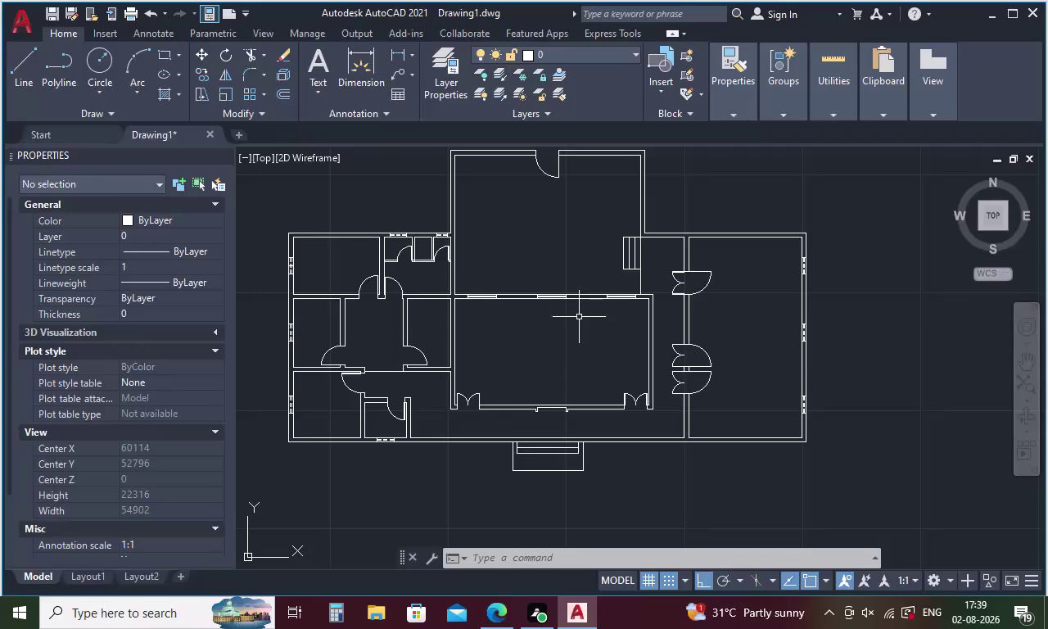
Lasso-select the three front step lines of the house plan.
scroll(down, 3)
scroll(up, 3)
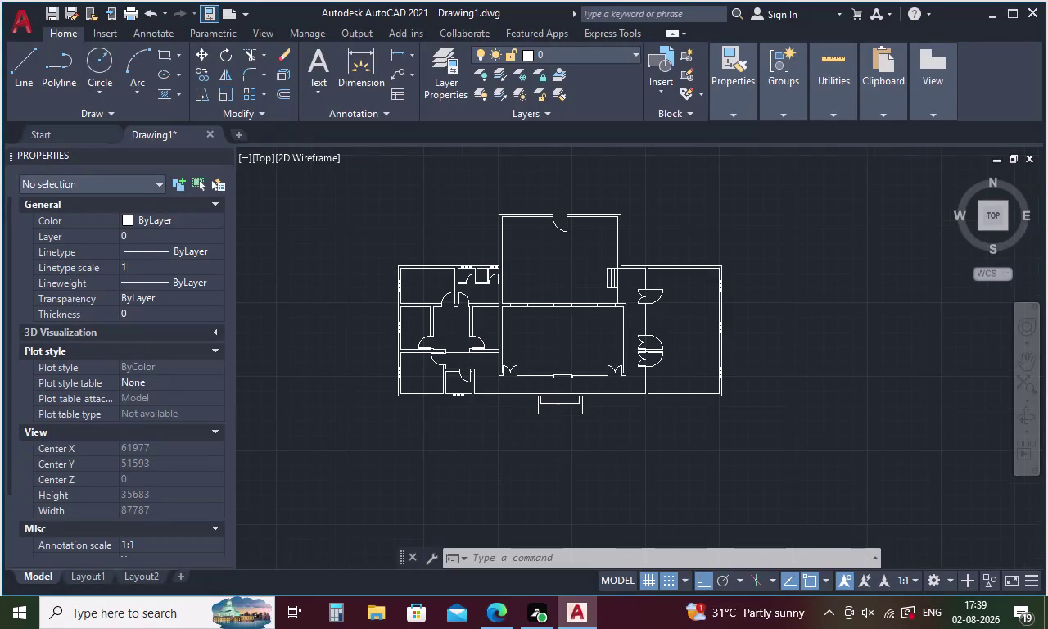
scroll(up, 3)
scroll(down, 3)
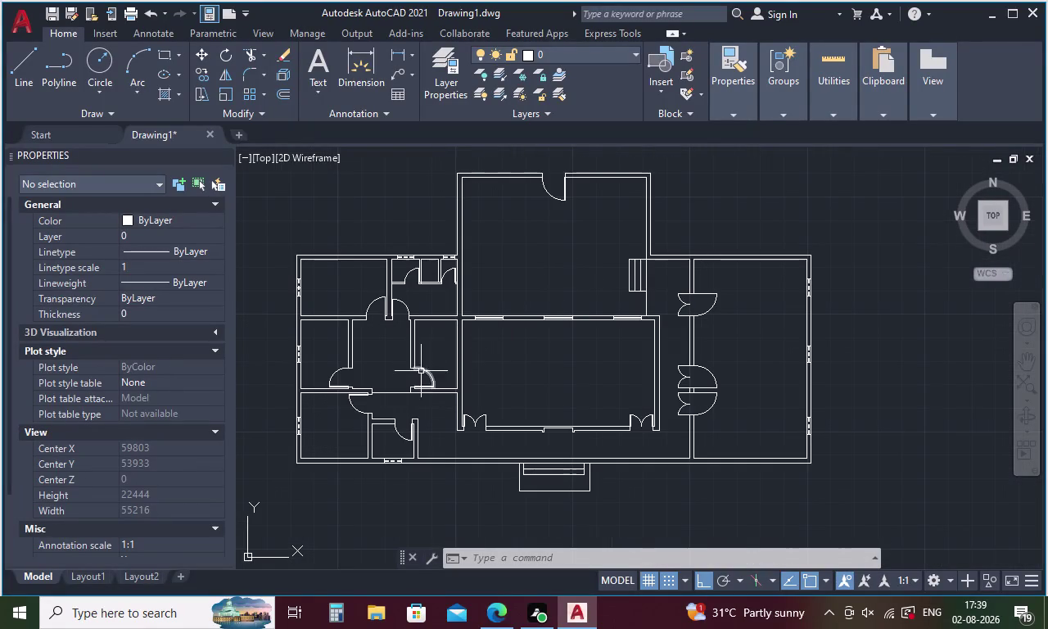
scroll(up, 3)
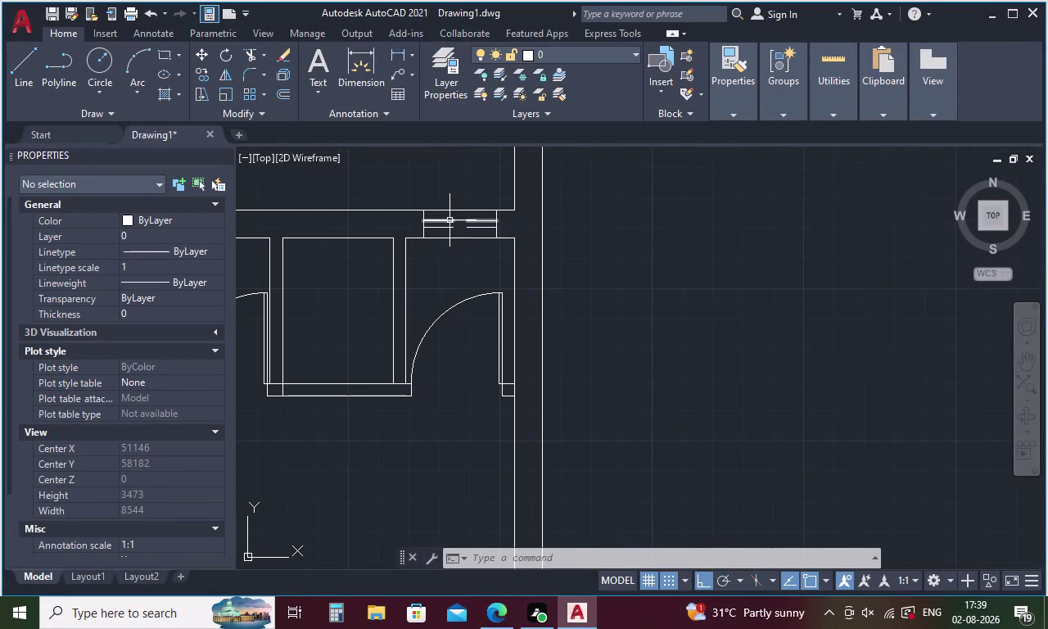
scroll(down, 3)
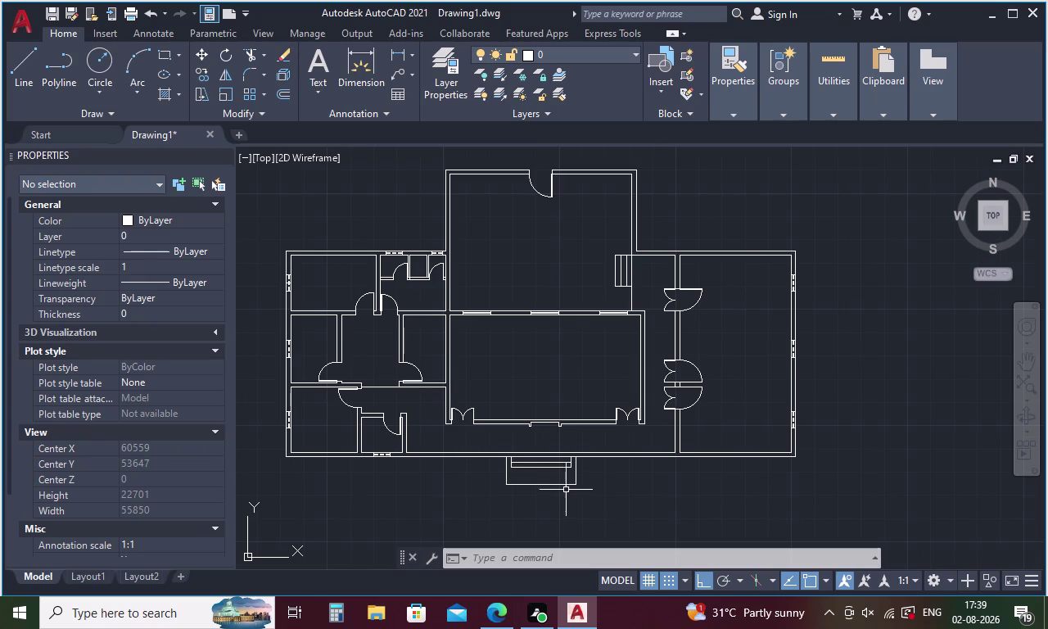
drag(591, 496, 480, 469)
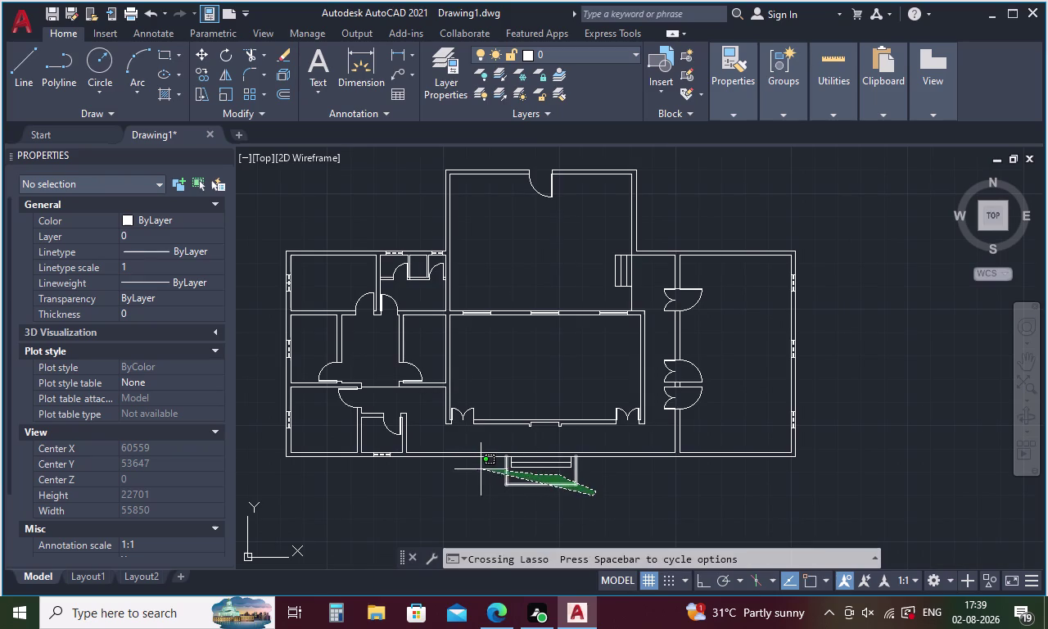
drag(479, 469, 475, 470)
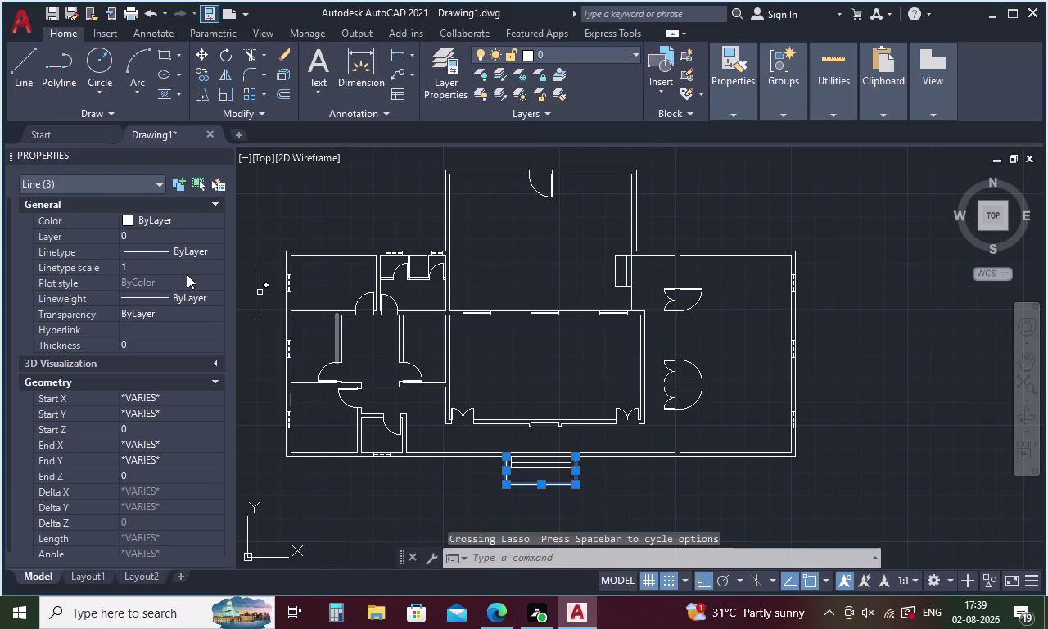
Assign the DASHED linetype to the selected step lines in Properties.
click(204, 284)
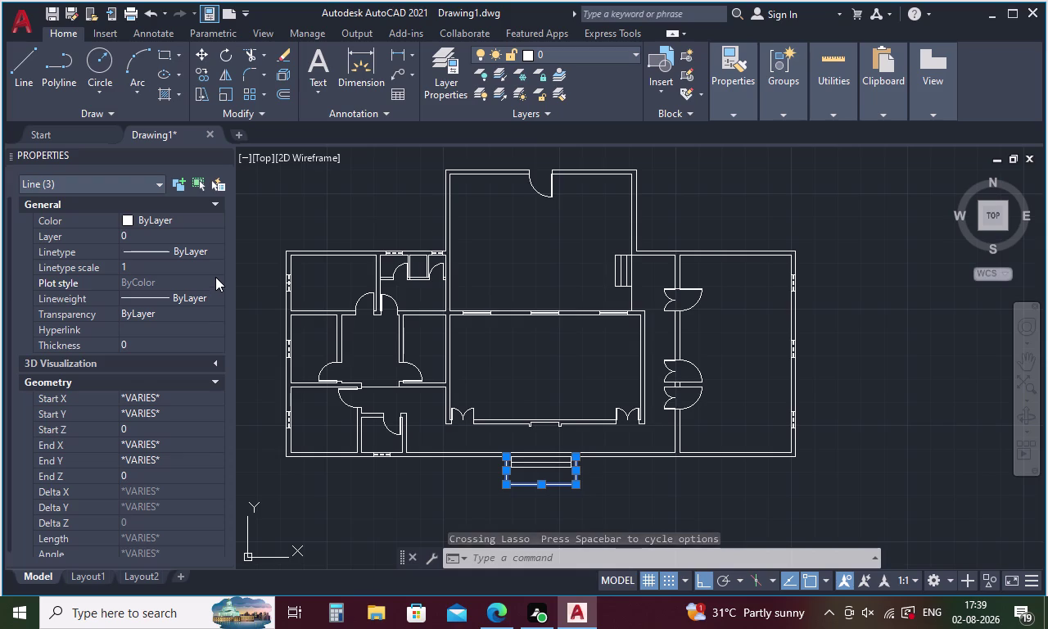
click(218, 264)
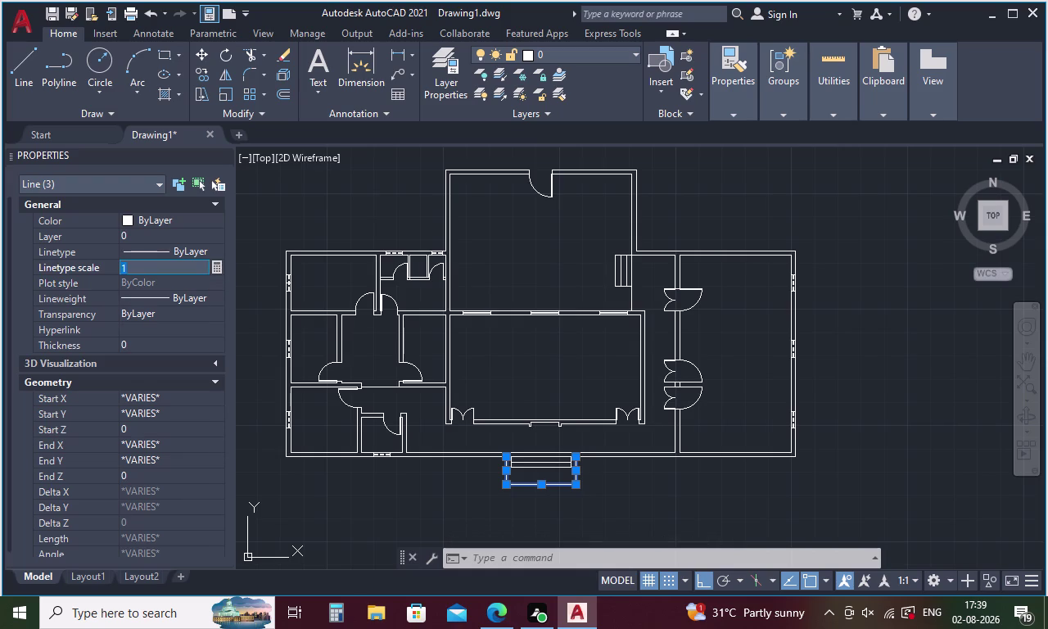
click(205, 250)
click(206, 249)
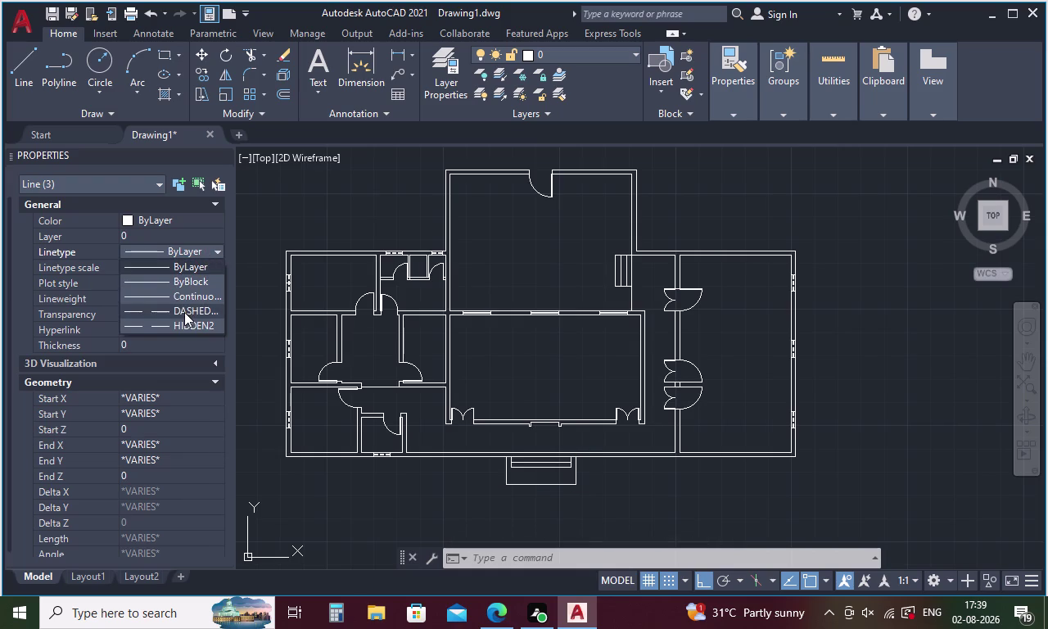
click(184, 312)
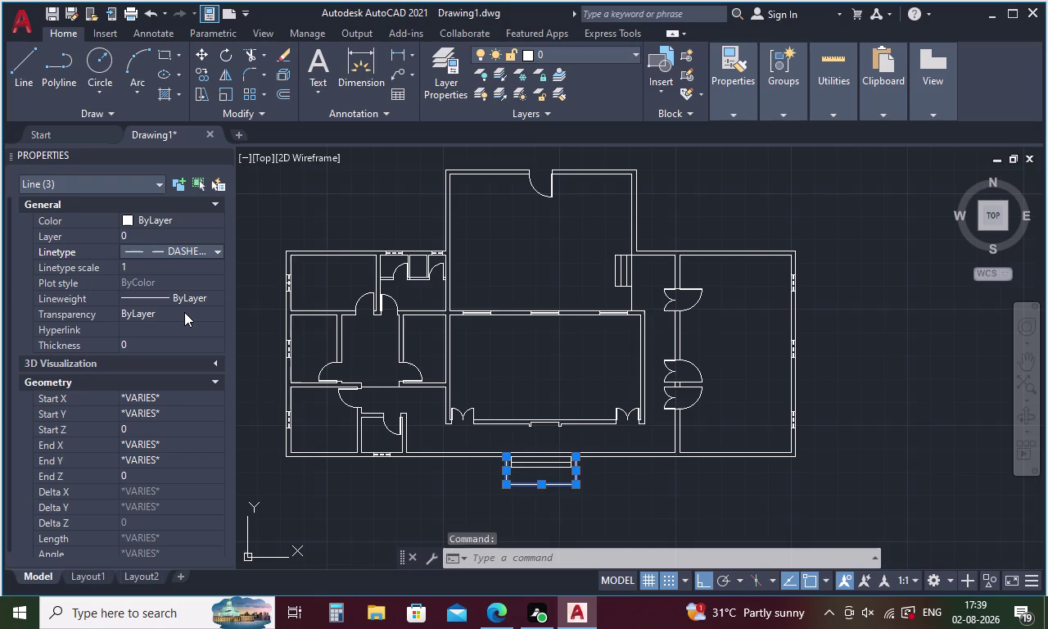
click(169, 256)
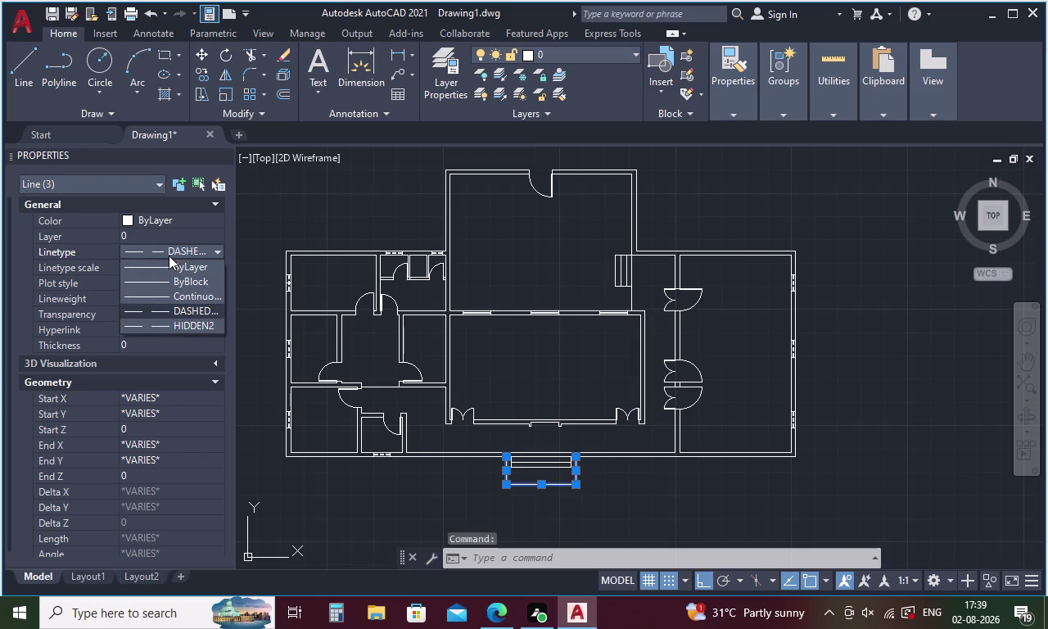
click(252, 318)
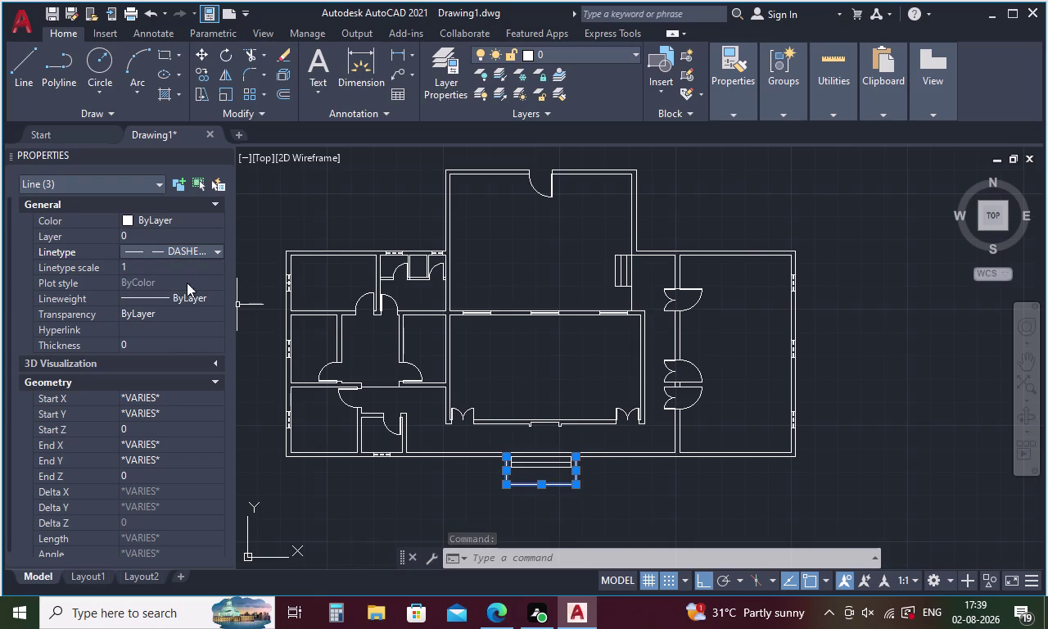
click(154, 268)
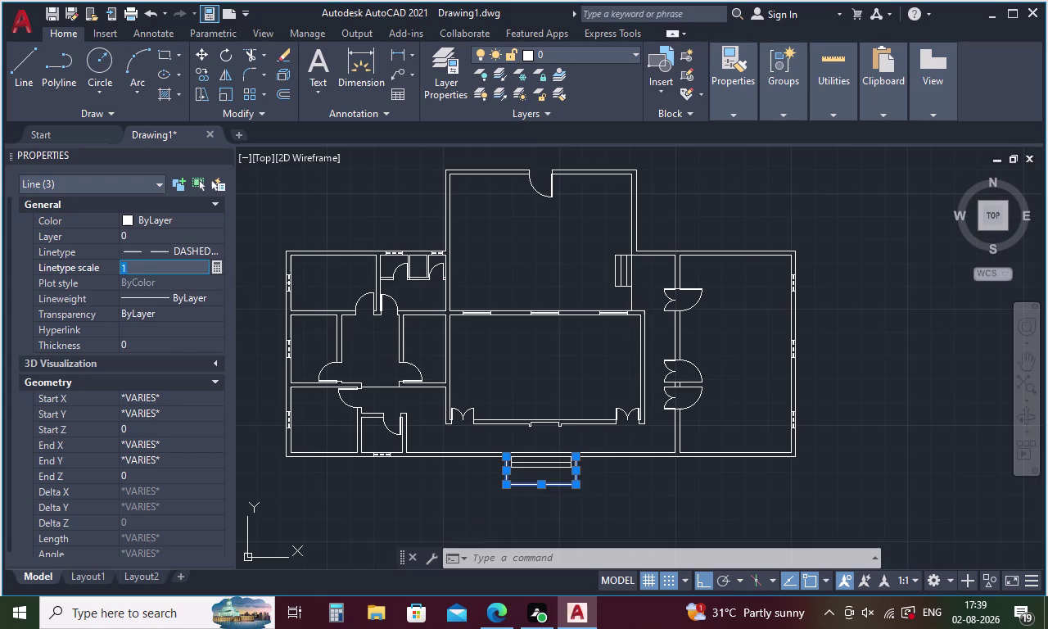
Set the step lines' linetype scale to 10, after briefly trying 5.
key(BackSpace)
key(5)
key(Return)
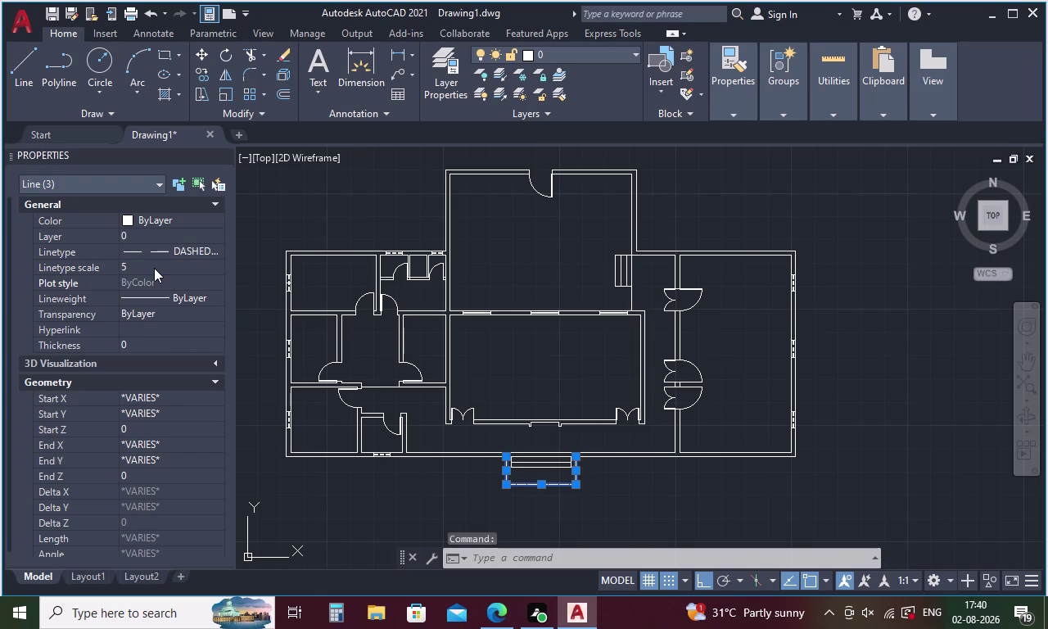
click(154, 268)
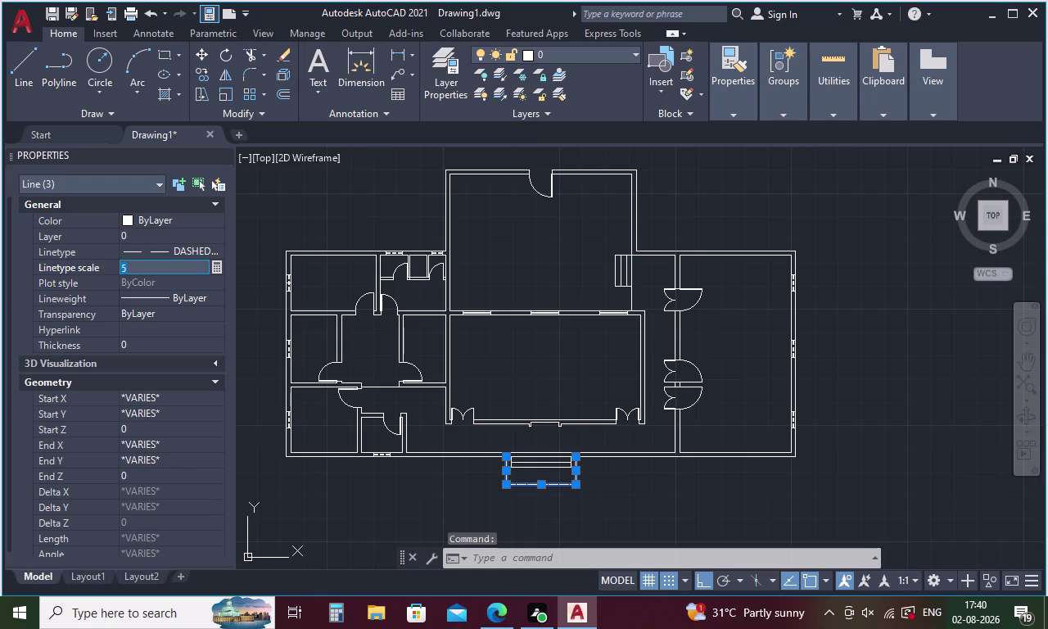
key(BackSpace)
text(10)
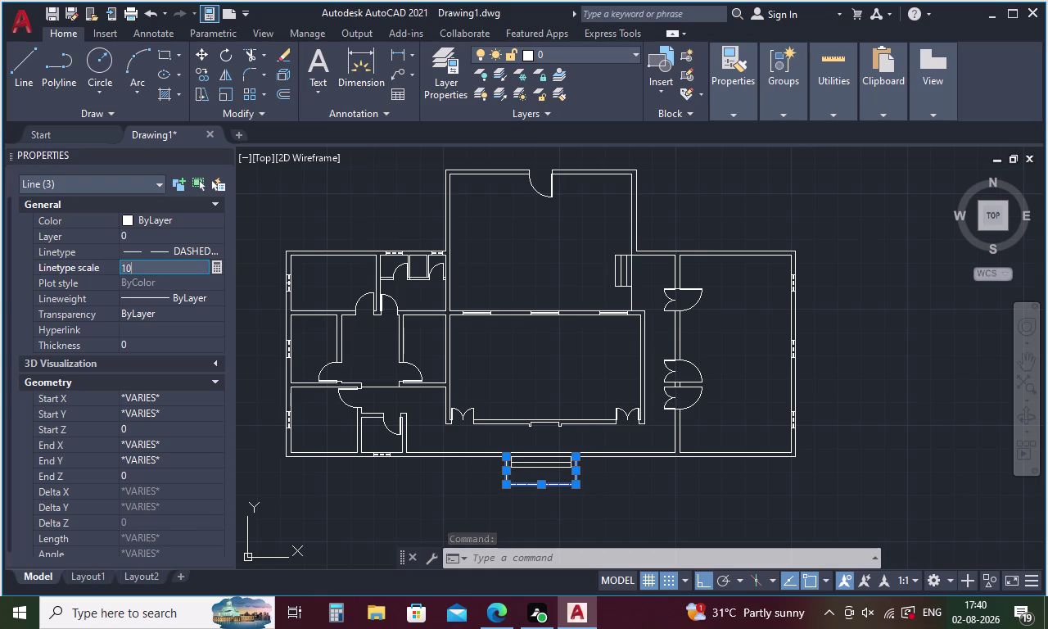
key(Return)
key(Escape)
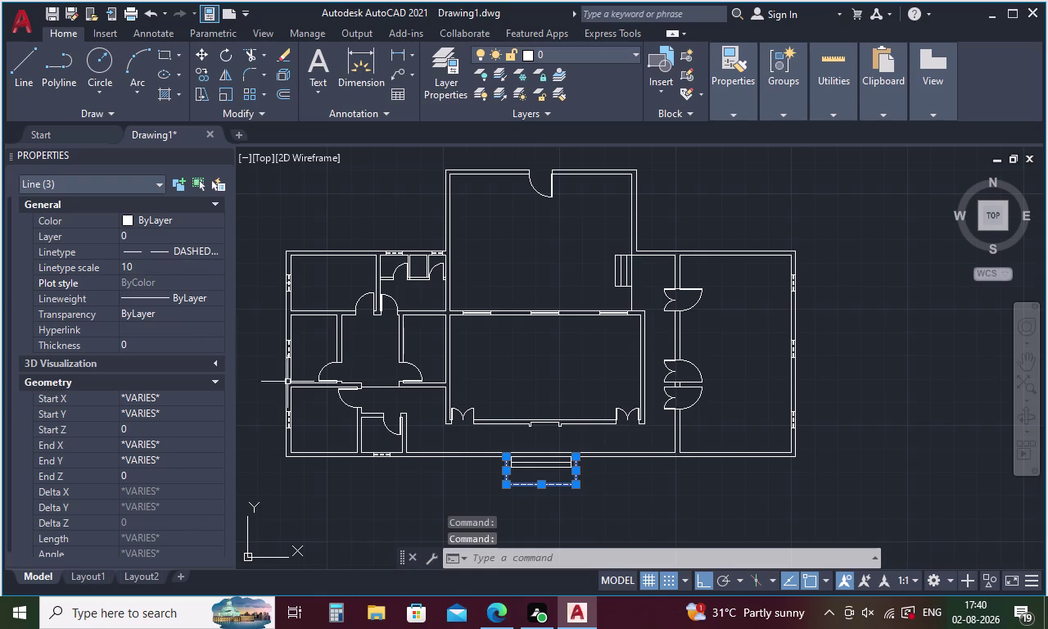
Deselect the steps to show the dashes, then briefly select the bottom wall line.
key(Escape)
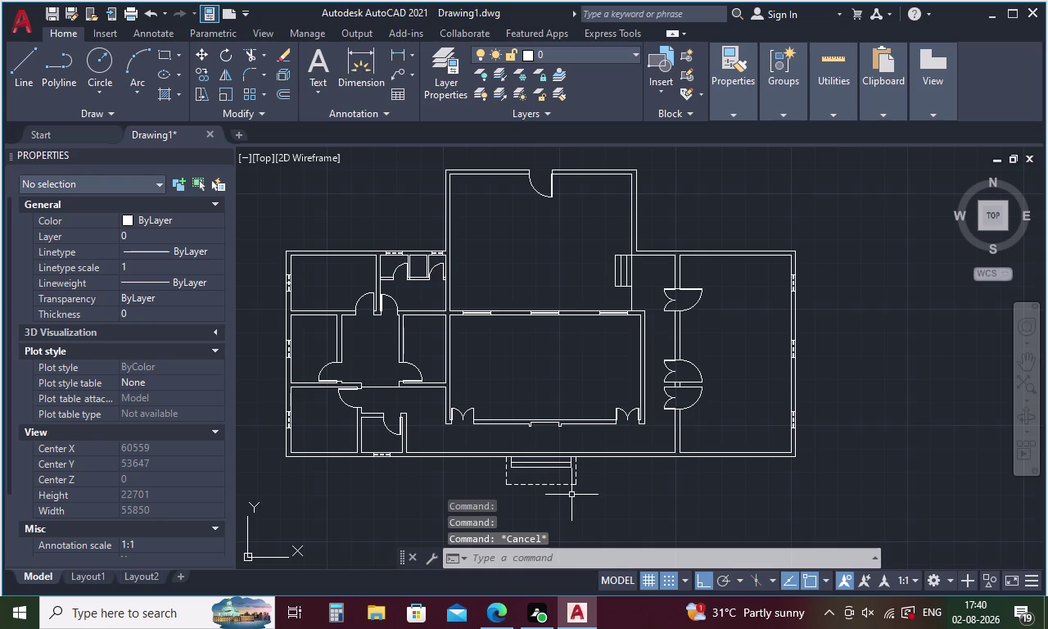
click(523, 451)
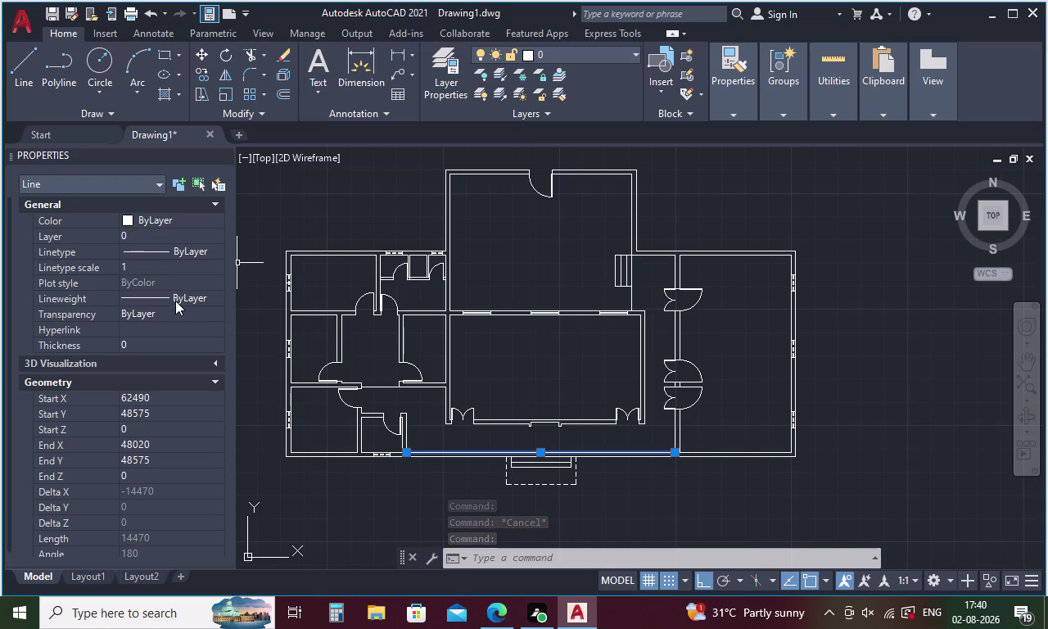
key(Escape)
Copy a step line's dashed properties onto the bottom wall line with MATCHPROP (MA).
key(m)
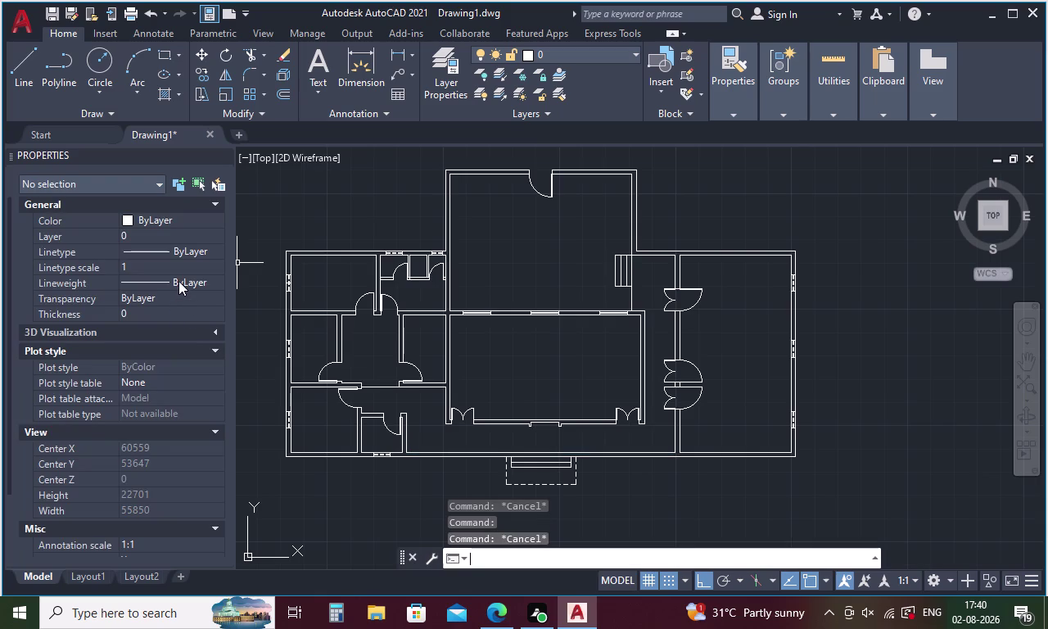
key(a)
key(Return)
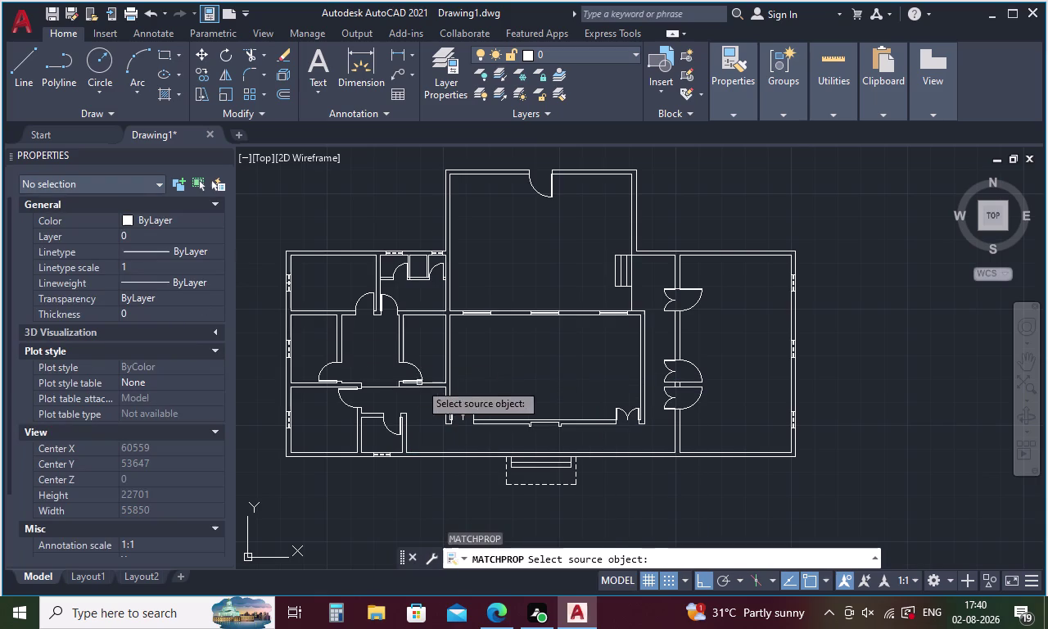
click(505, 485)
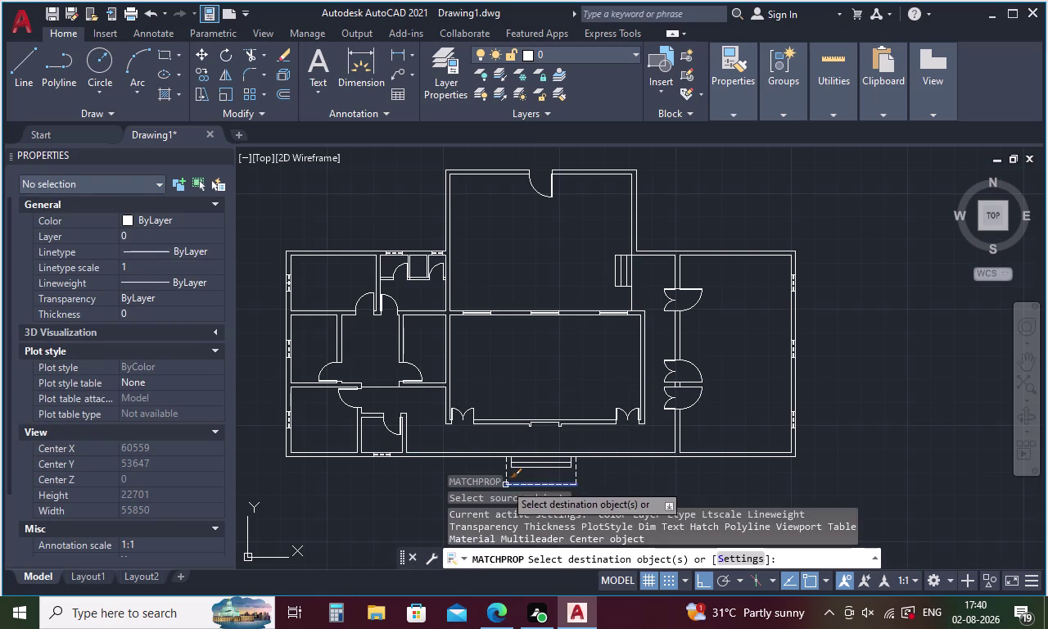
click(493, 453)
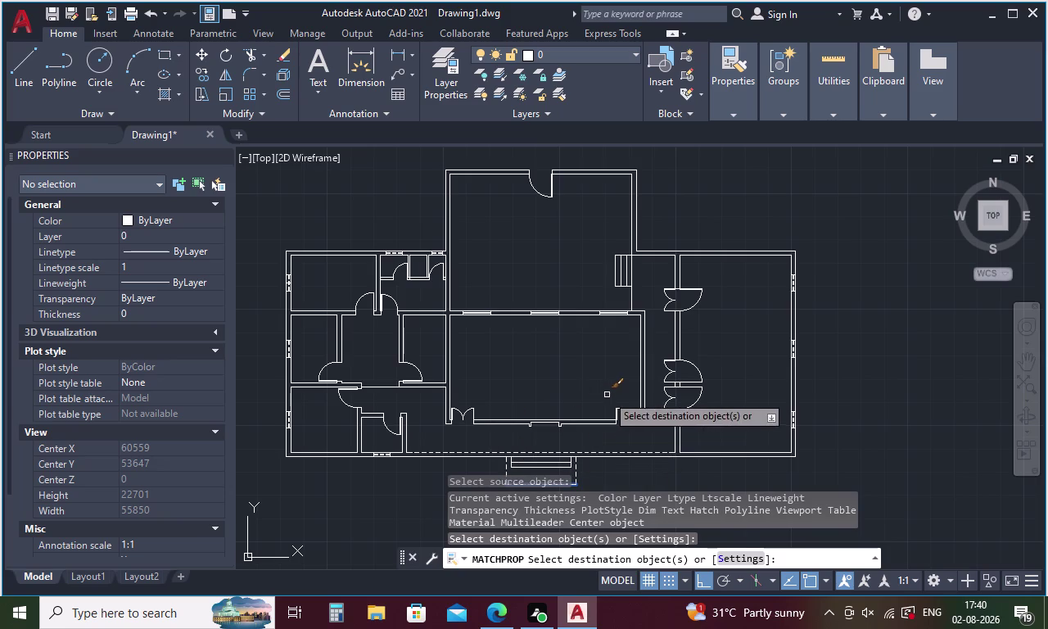
key(Escape)
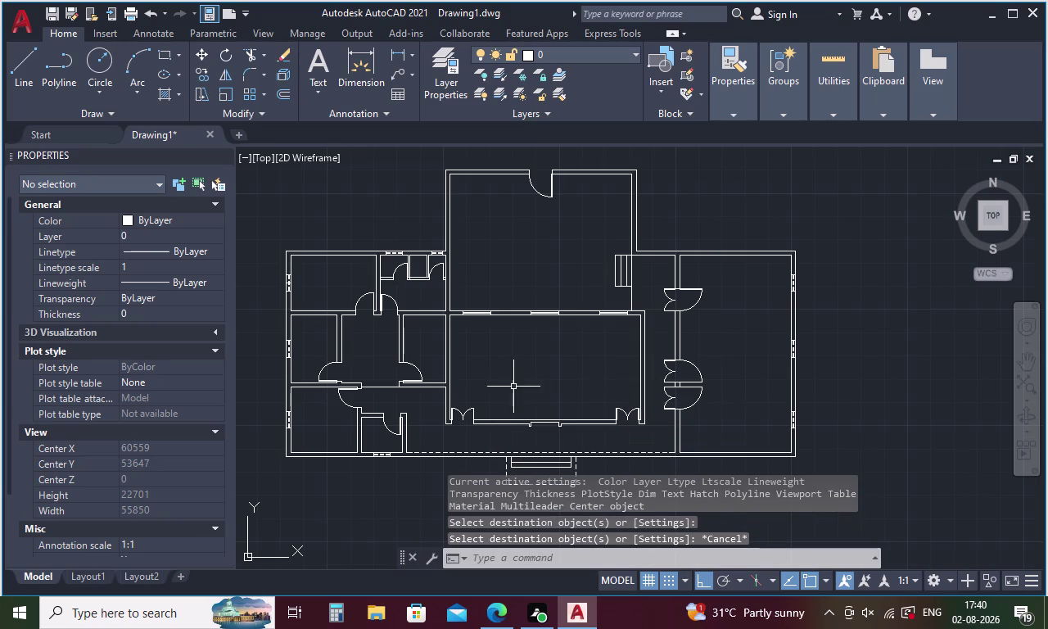